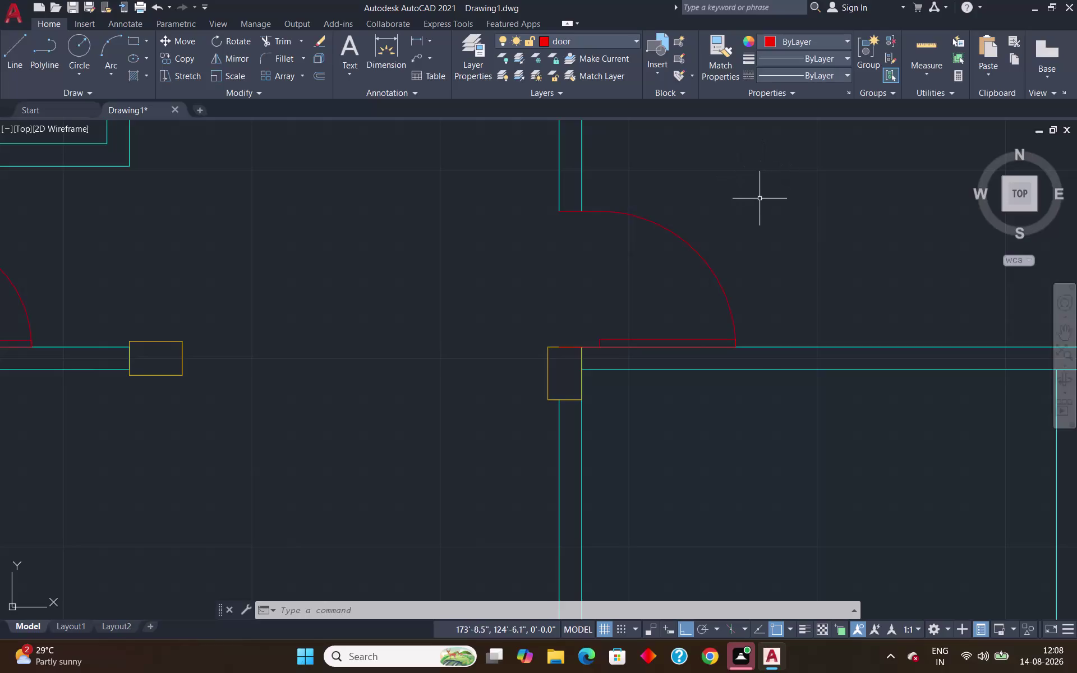
Zoom out from the doorway to view the whole floor plan with its door swings and furniture blocks.
scroll(down, 3)
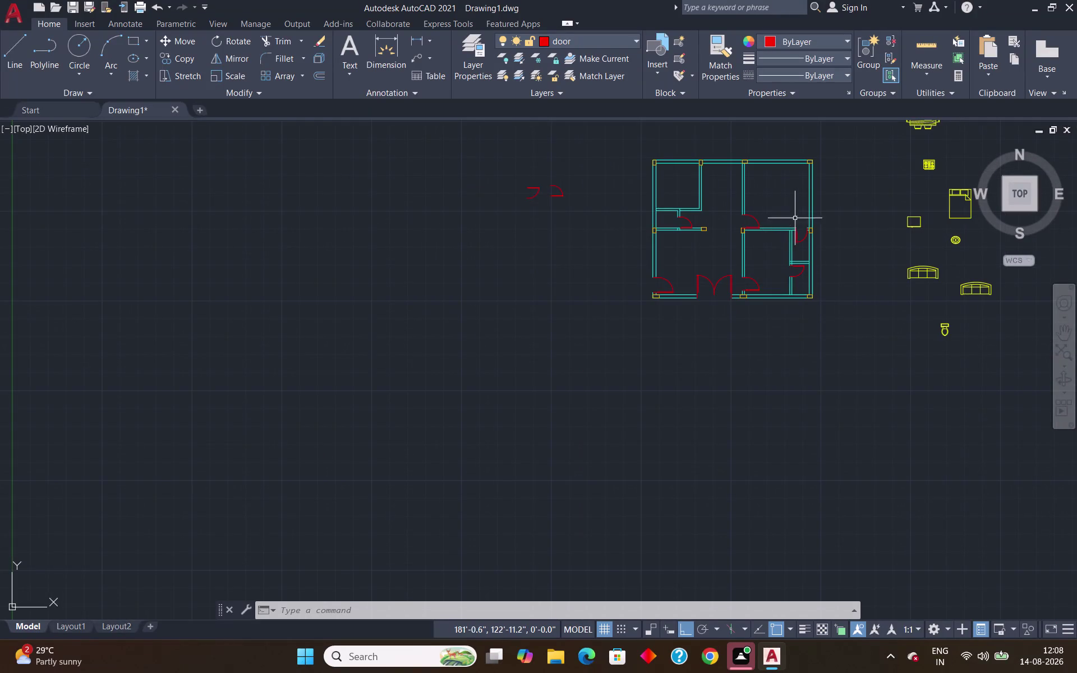
scroll(down, 3)
scroll(up, 3)
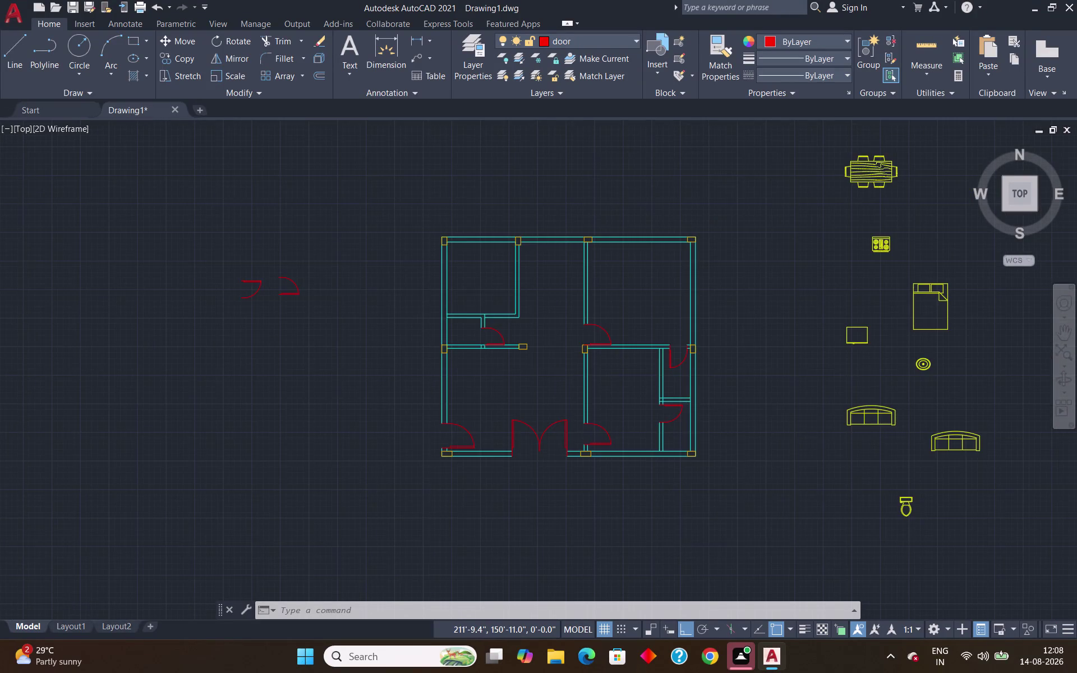
scroll(down, 3)
scroll(up, 3)
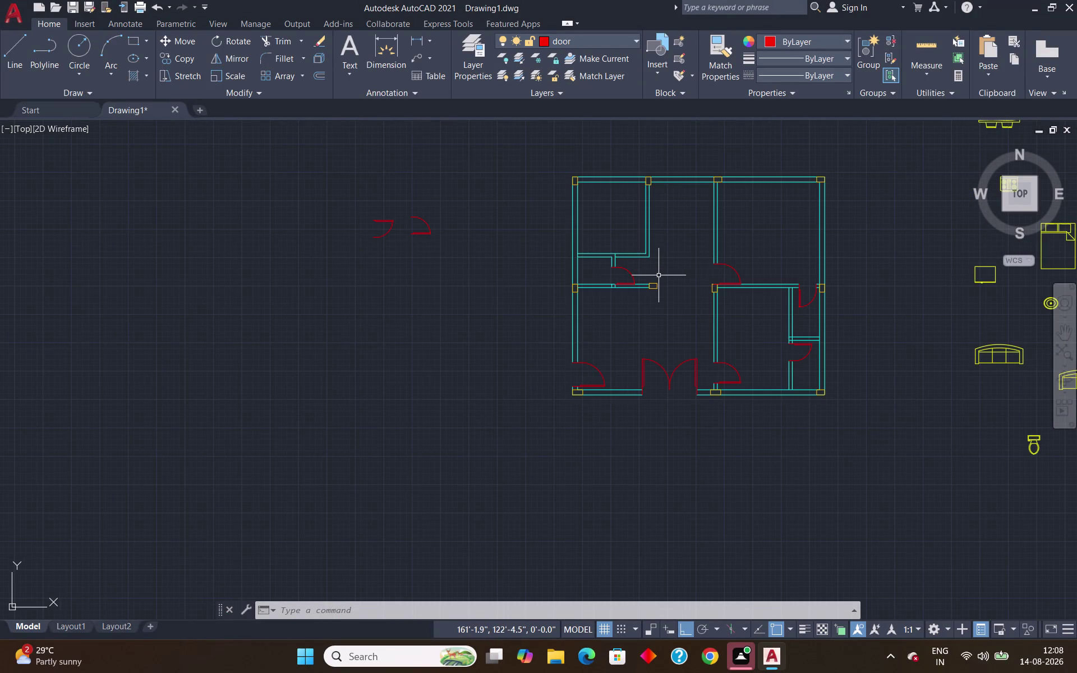